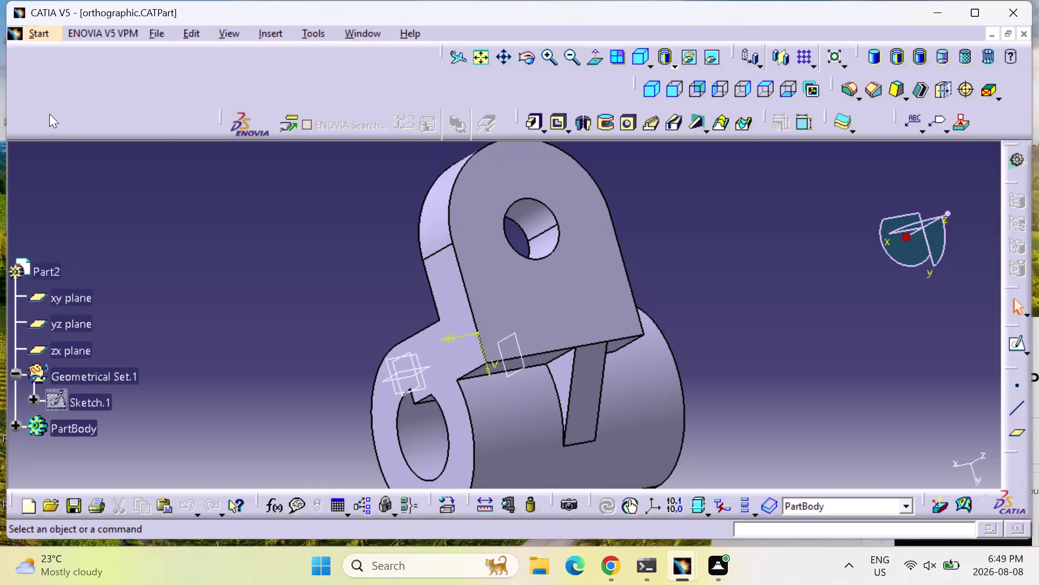
Save the bracket's print output to the Desktop as PDF file 'orthographic'.
click(92, 509)
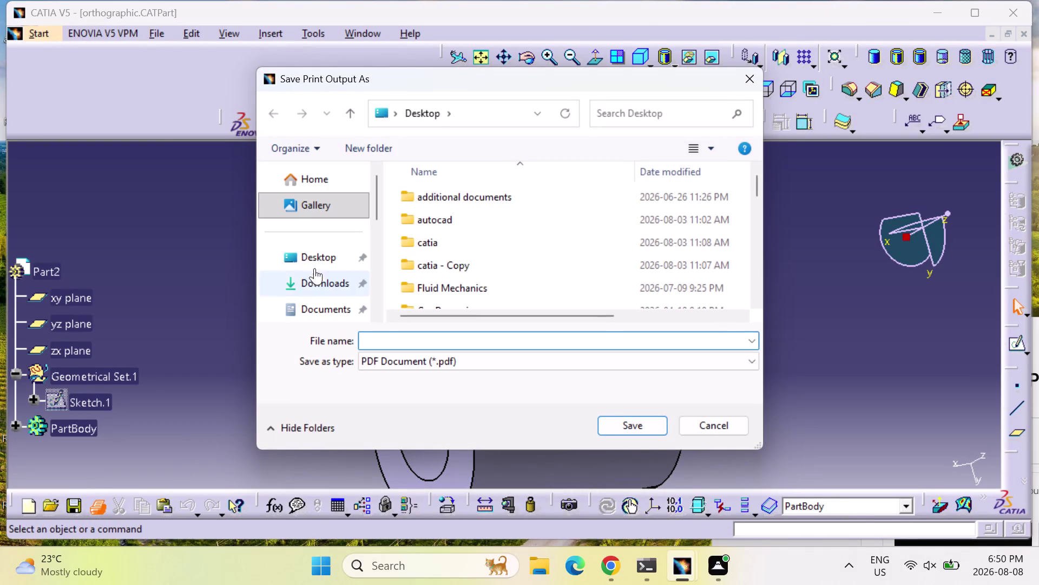
click(318, 246)
click(389, 338)
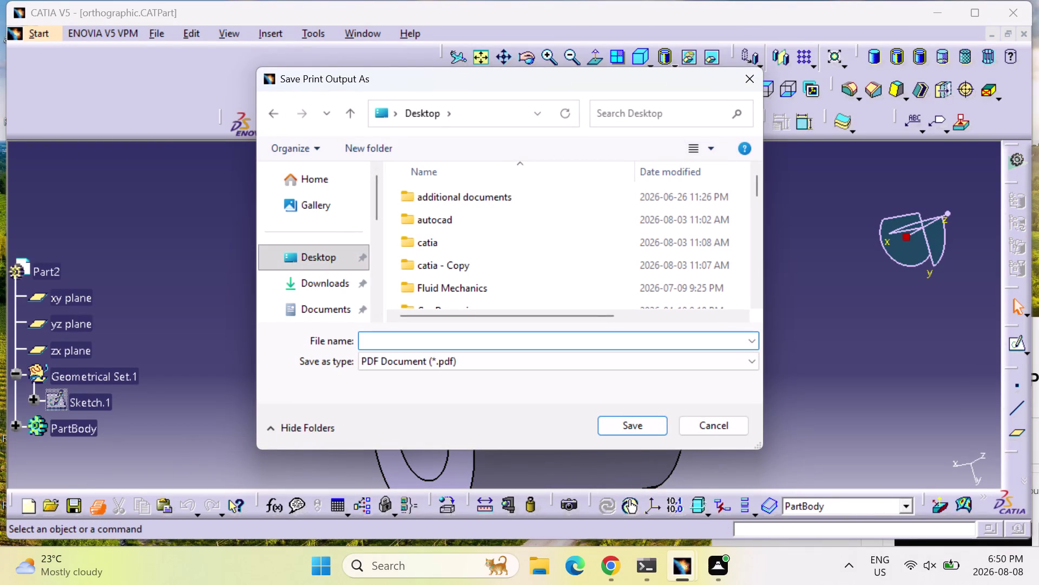
text(ortho)
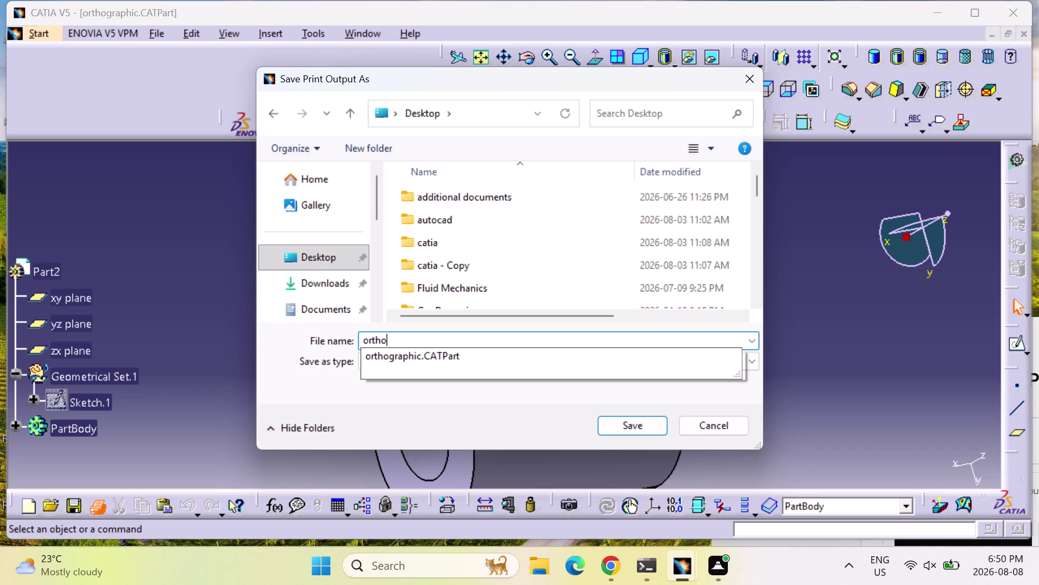
text(graphi)
text(c)
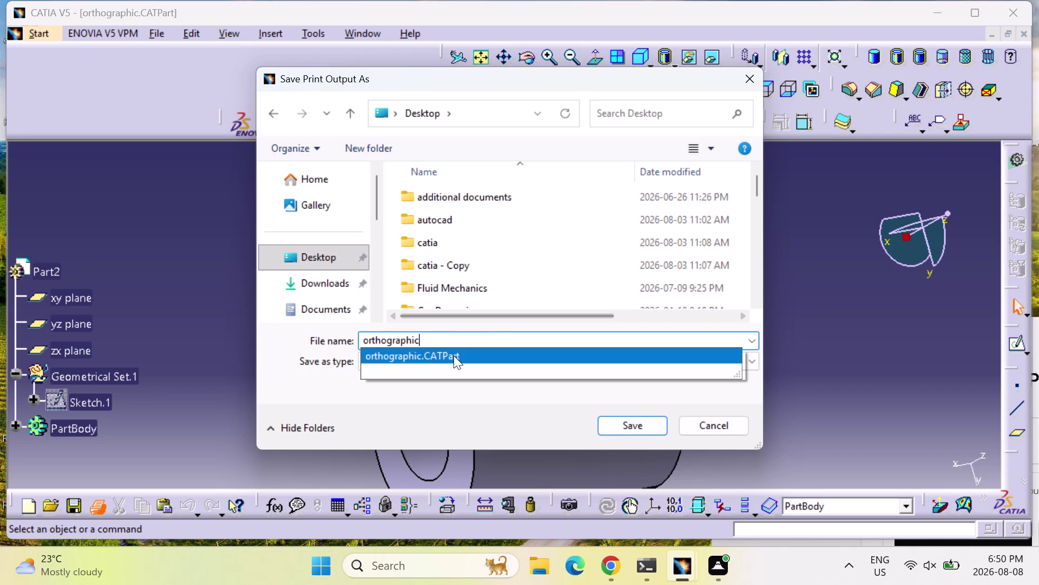
click(435, 428)
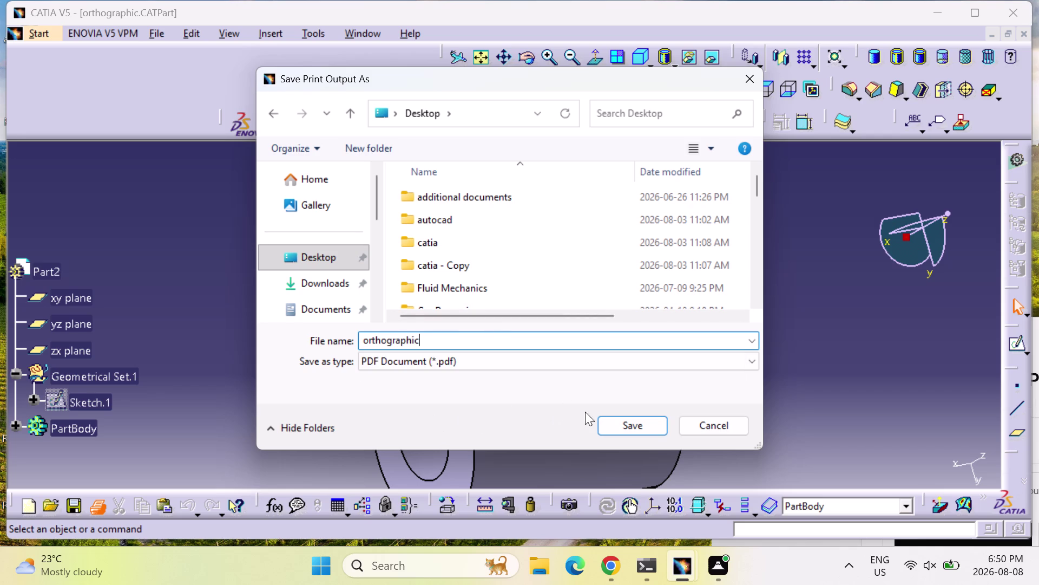
click(620, 424)
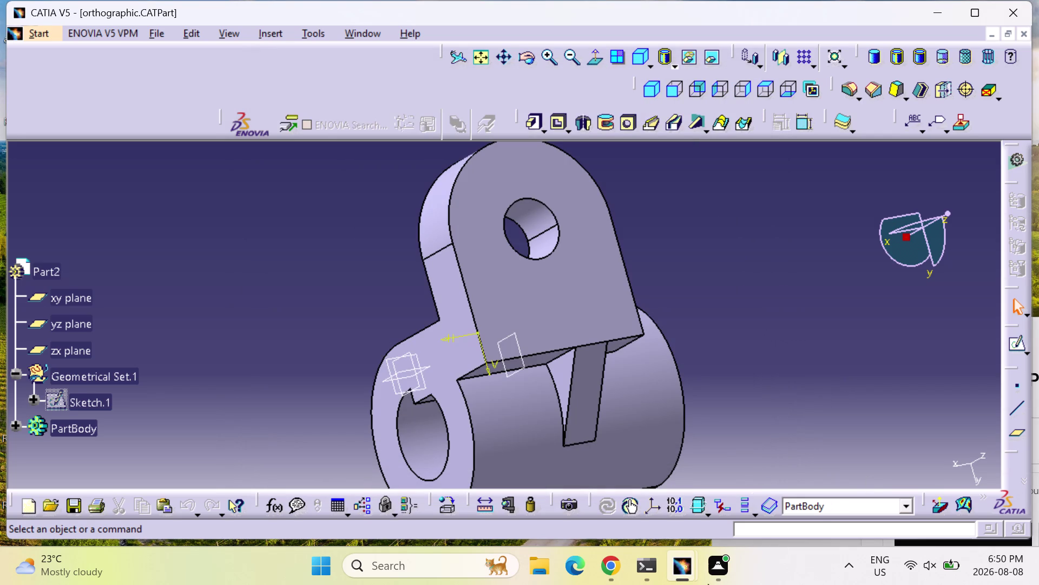